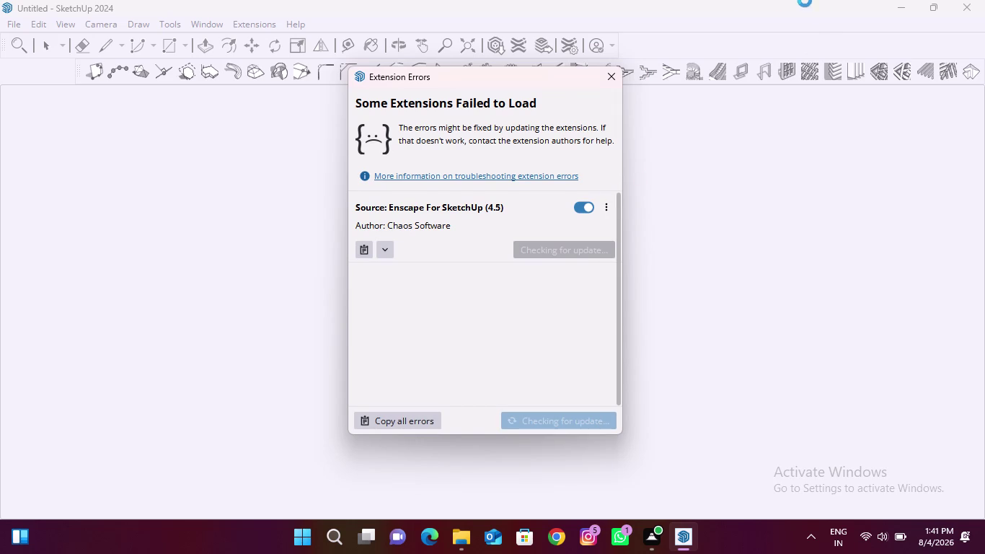
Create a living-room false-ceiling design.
Close the extension error notice, delete the standing woman figure, and orbit across the ground plane.
click(612, 79)
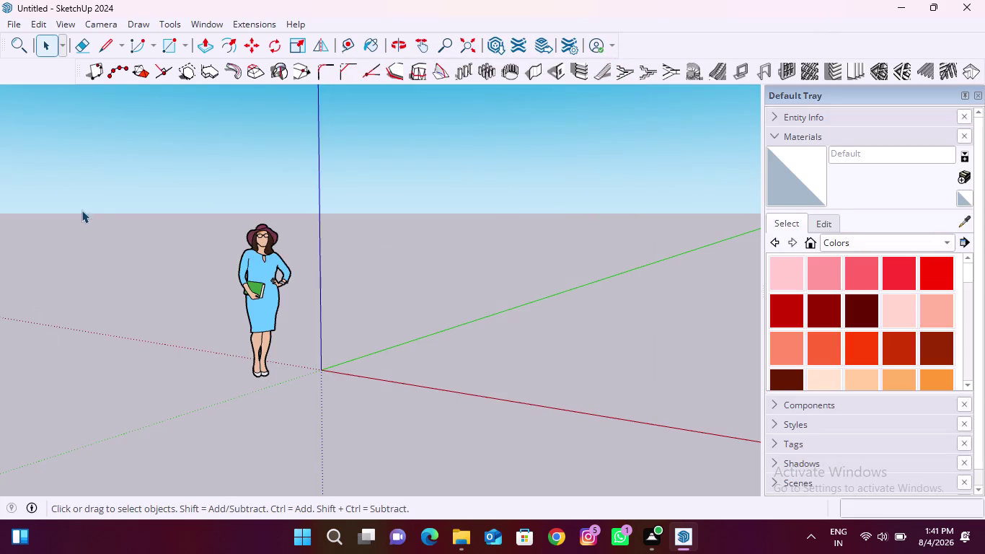
drag(99, 201, 366, 432)
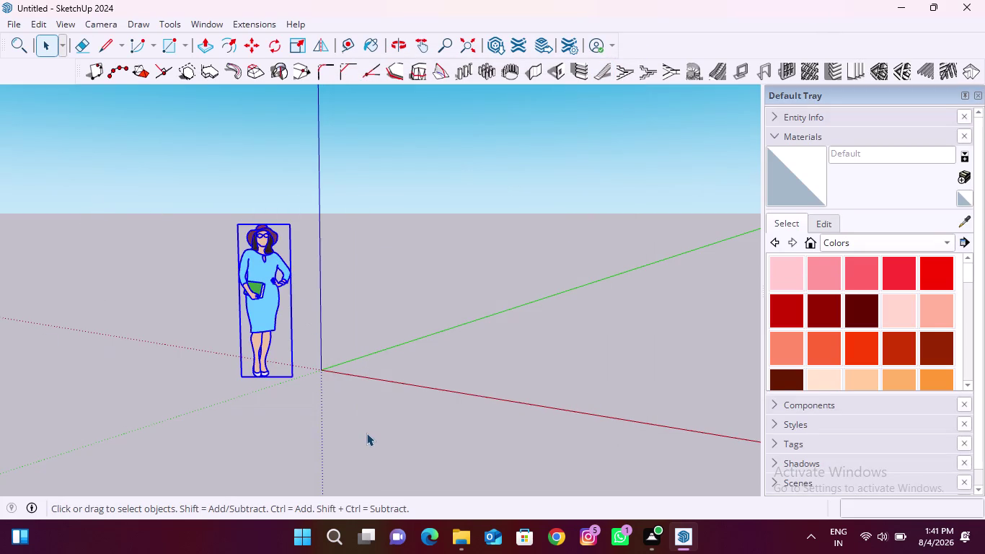
key(Delete)
scroll(down, 3)
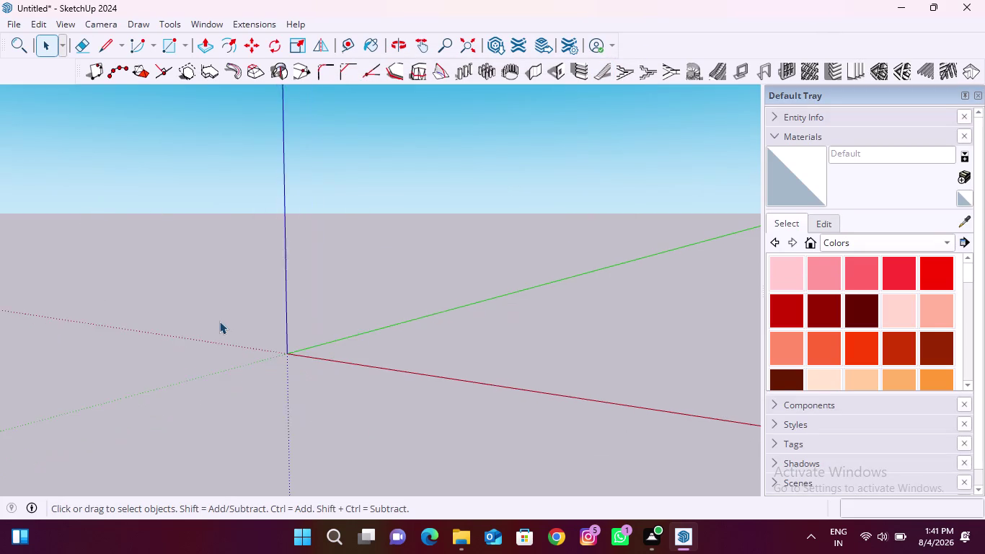
scroll(down, 3)
middle_drag(202, 388, 518, 470)
scroll(down, 3)
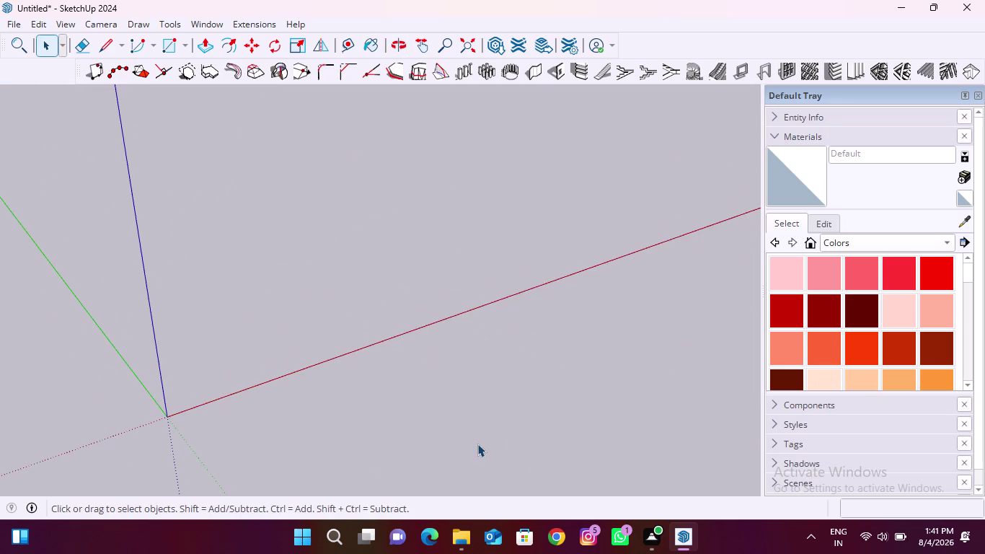
middle_drag(476, 444, 357, 395)
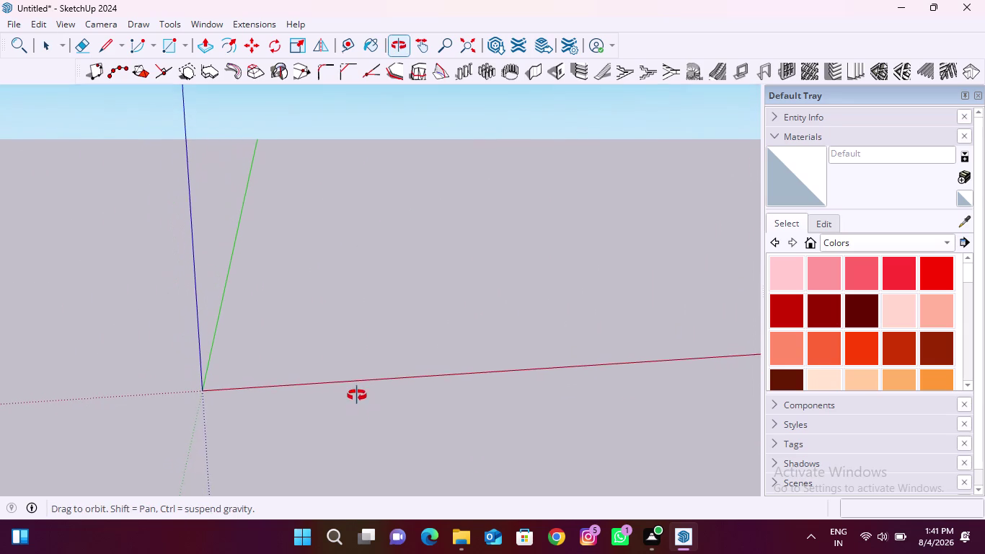
middle_drag(357, 394, 357, 403)
With the Line tool, draw the first 12'4" edge from a ground-plane corner.
click(162, 47)
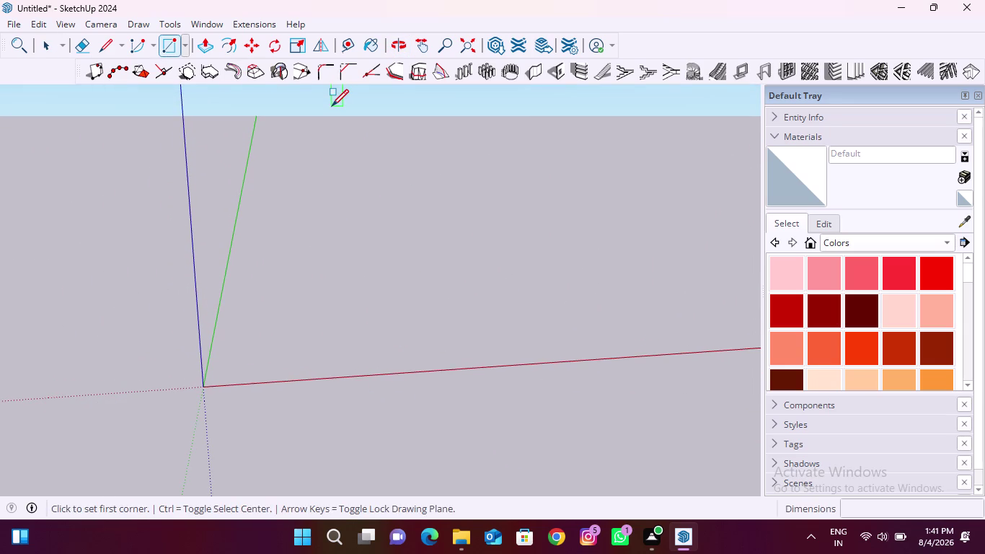
click(105, 45)
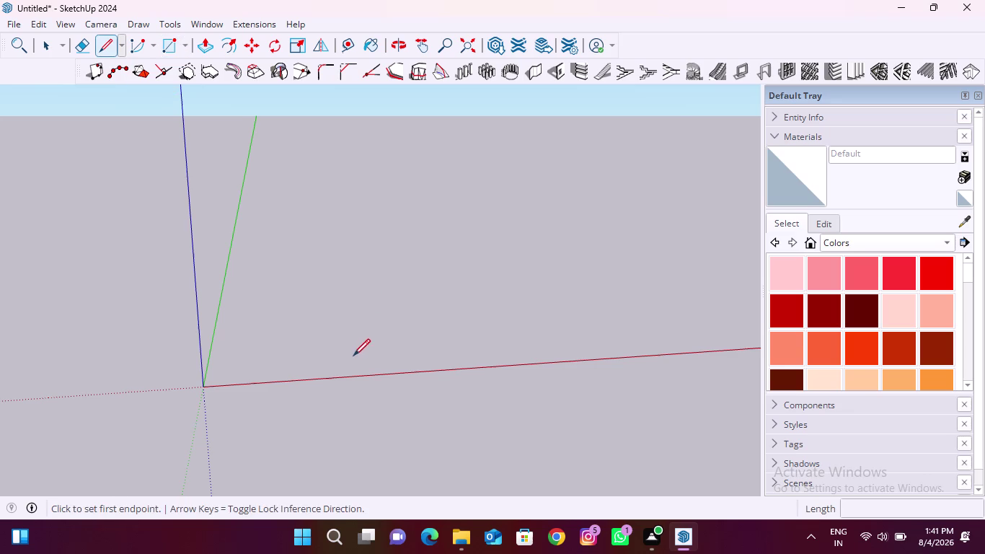
click(302, 372)
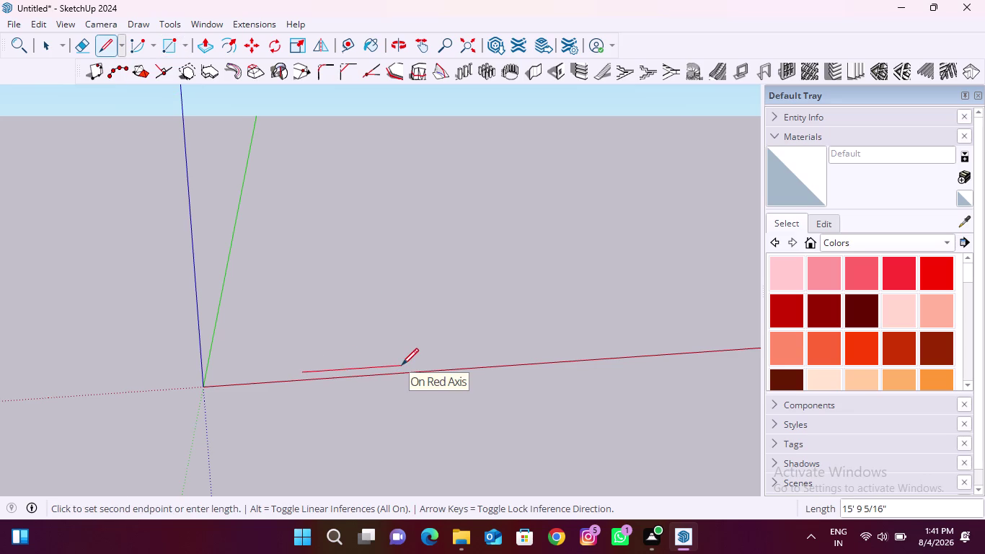
text(12'4)
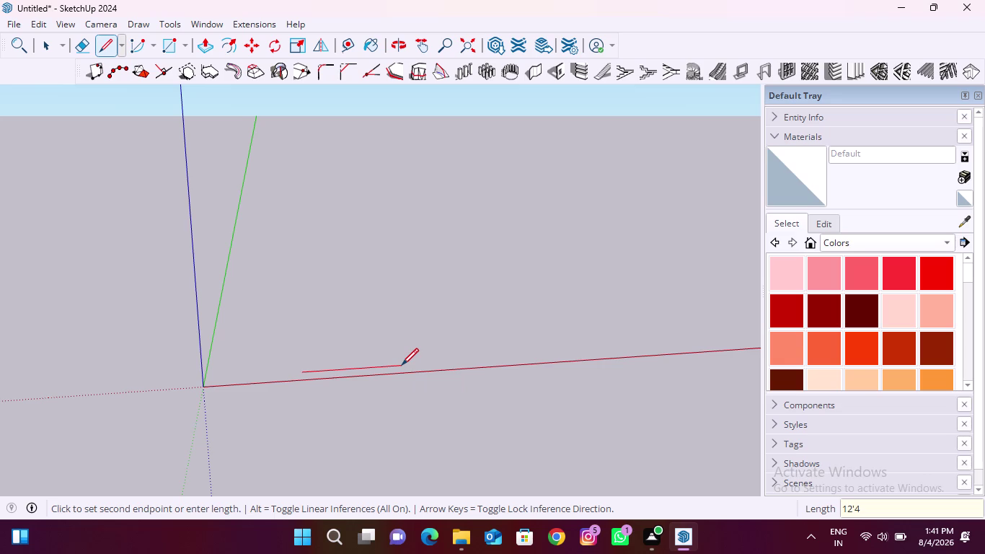
text(")
key(Return)
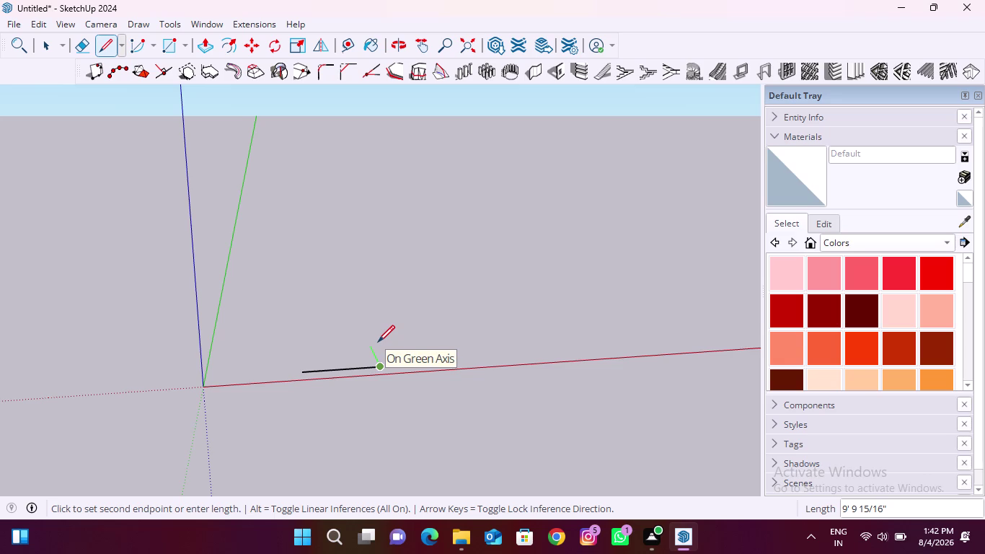
Add the next two connected edges at 11'6.2" and 3'7.3".
text(11')
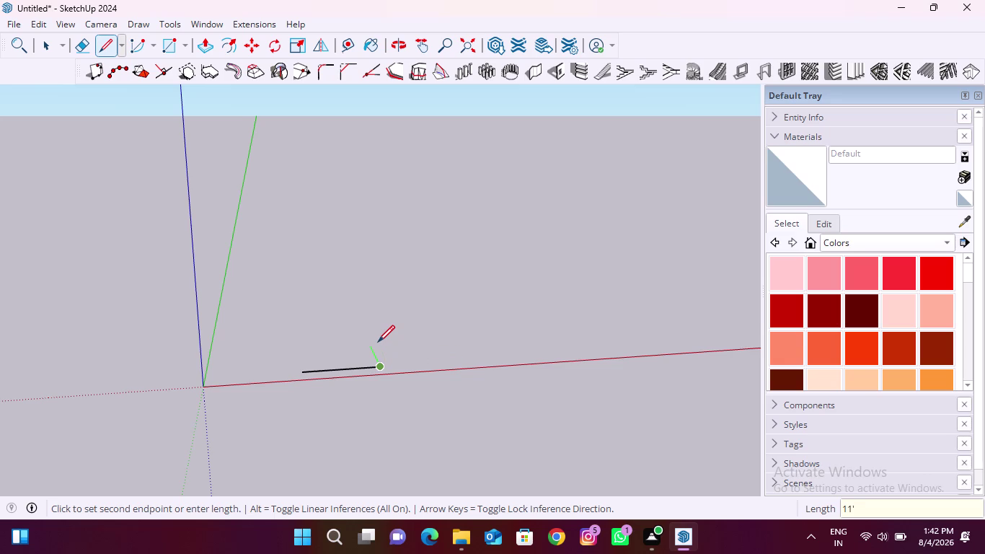
text(6)
text(.2")
key(Return)
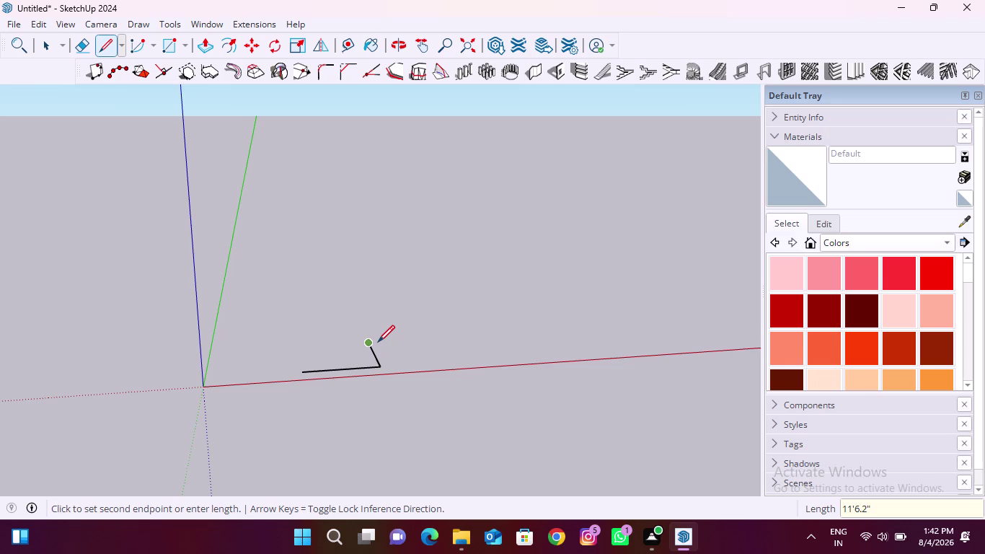
key(3)
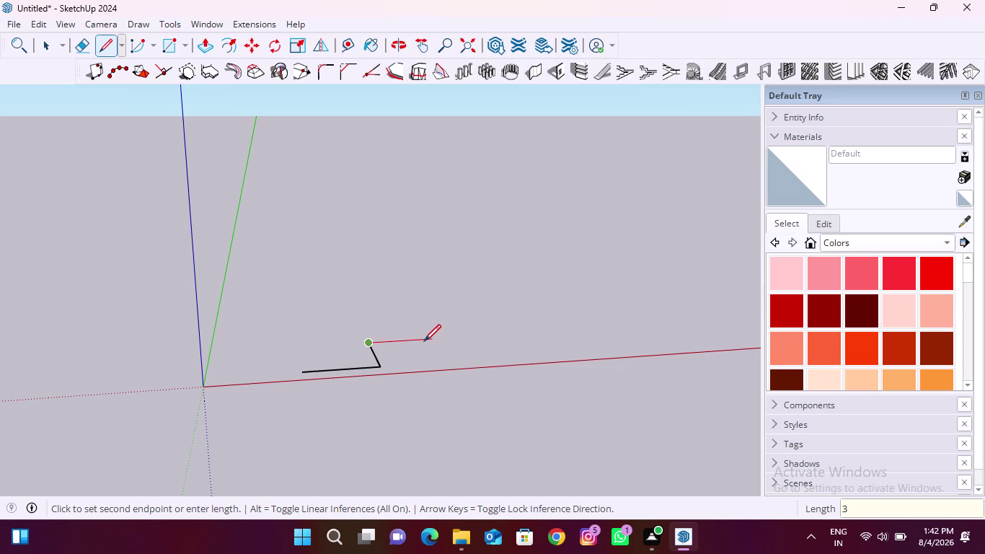
key(apostrophe)
text(7)
text(.3")
key(Return)
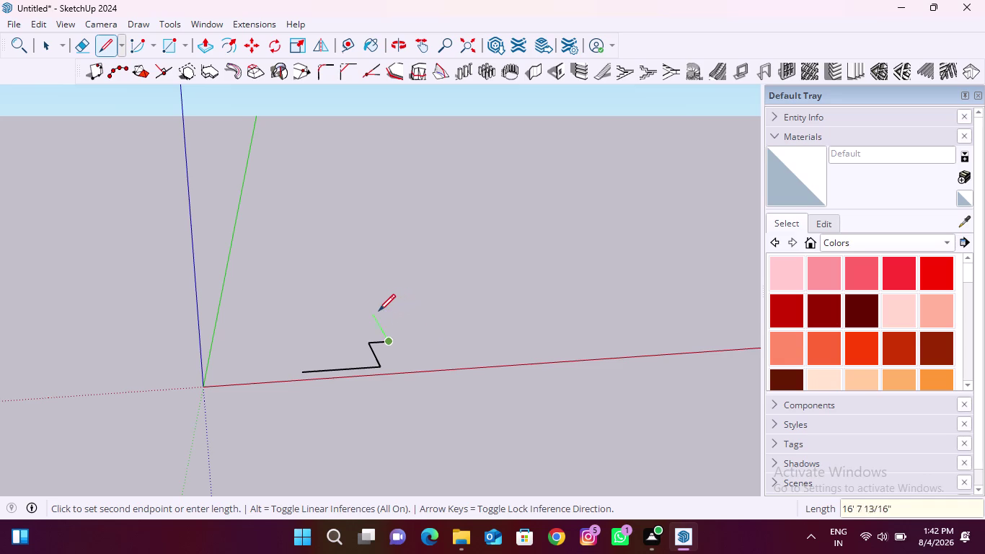
Add two more edges at 4'11.8" and a short 3'7.3" top edge.
text(4')
text(11)
text(.)
text(8")
key(Return)
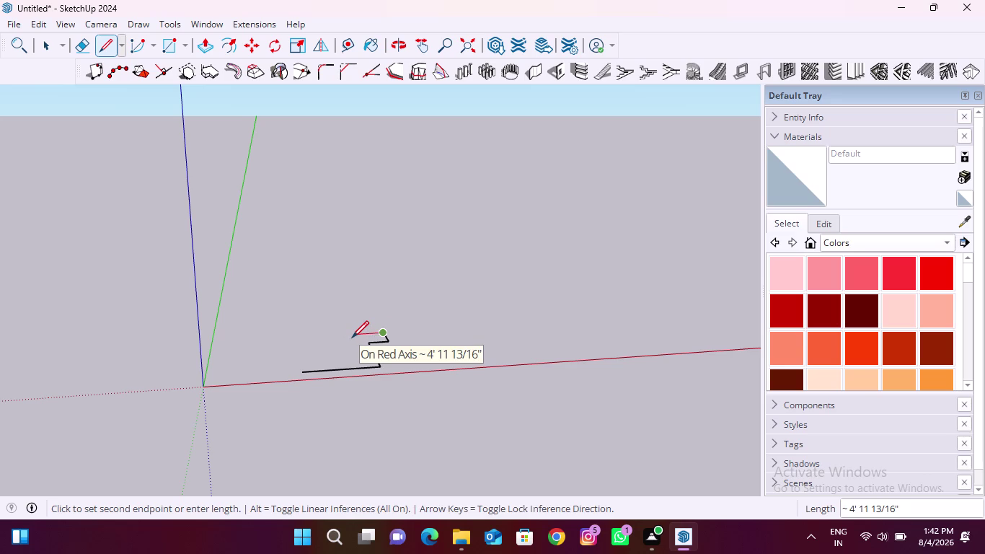
key(3)
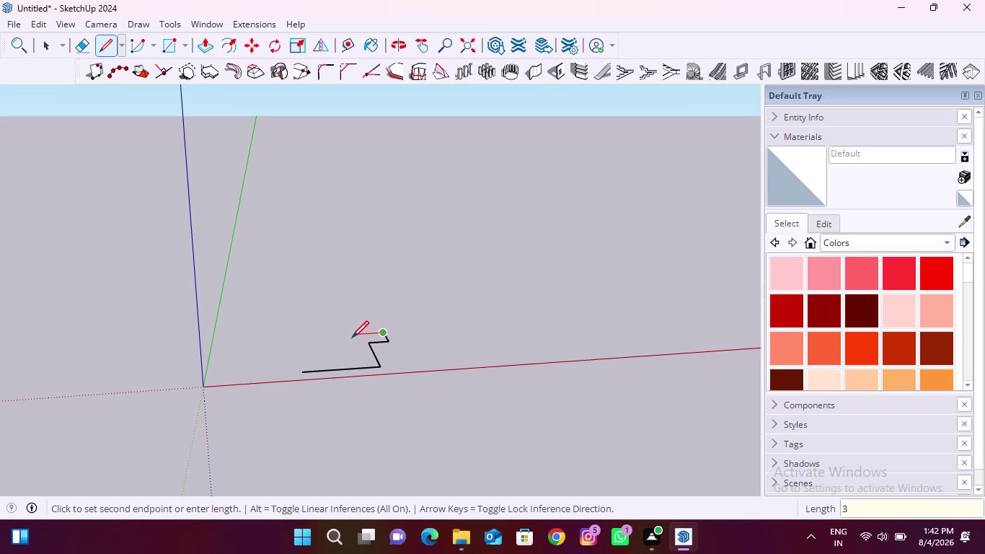
text('7)
text(.3)
key(shift+quotedbl)
key(Return)
Draw edges of 8'5.3" up, 10'7.2" across the top, and 8'5.3" down.
text(8')
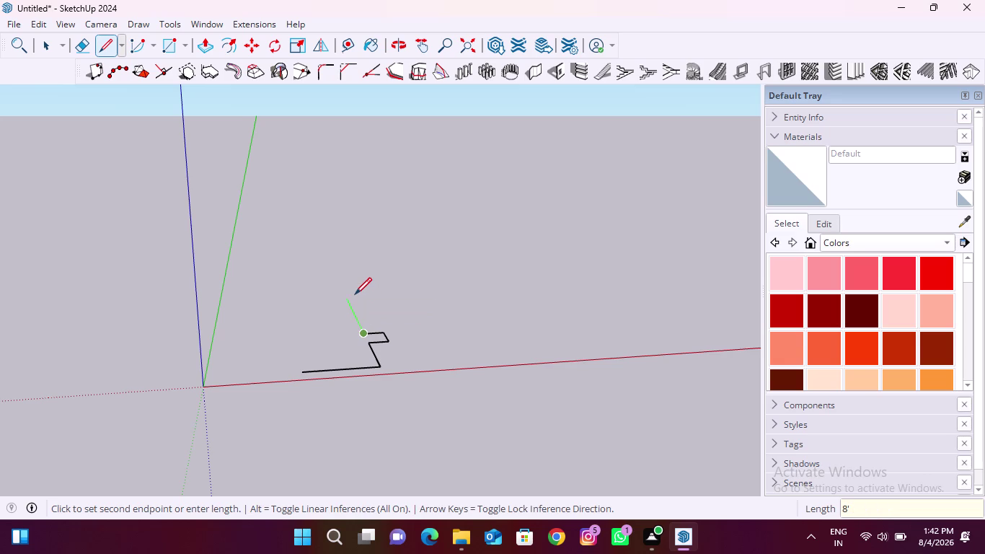
text(5)
text(.3")
key(Return)
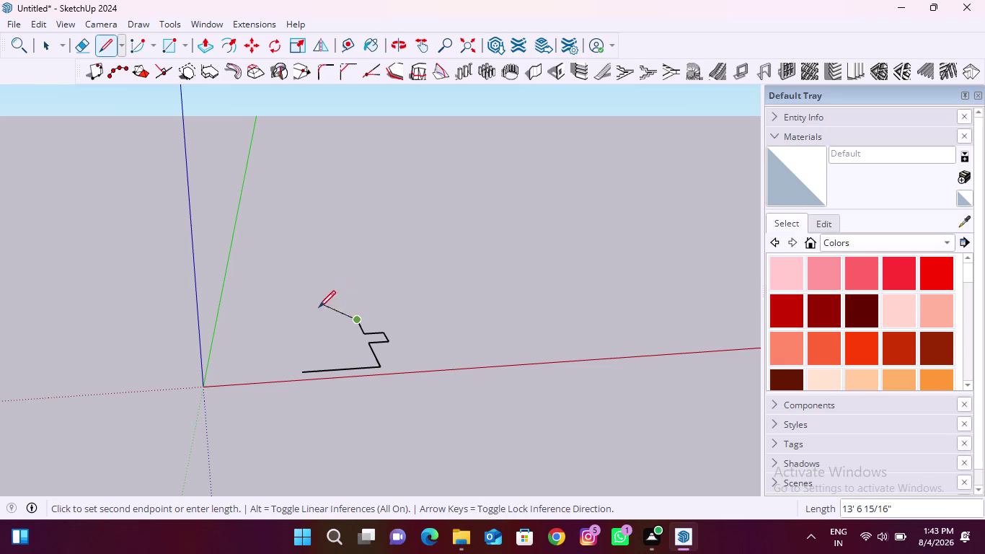
text(10)
text(')
key(7)
text(.2)
key(shift+quotedbl)
key(Return)
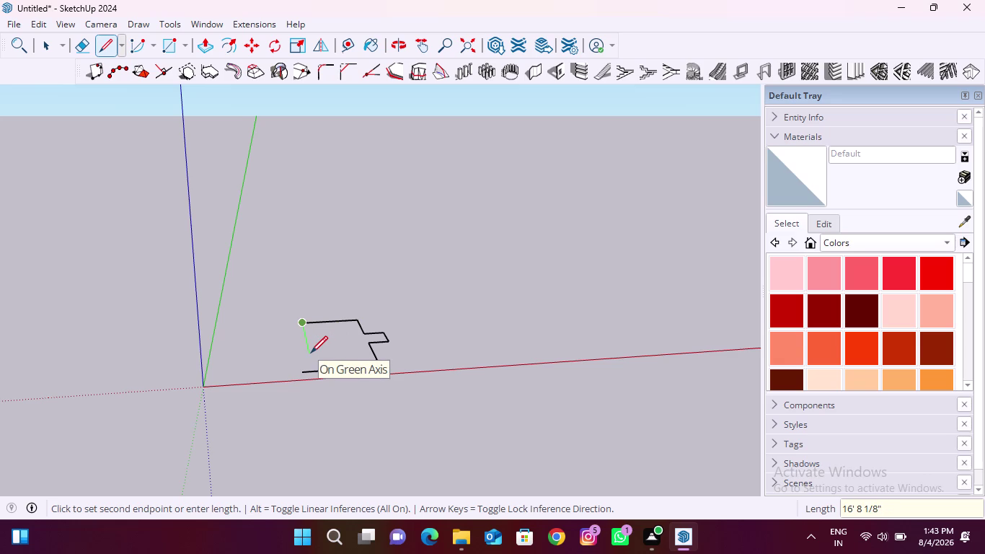
text(8')
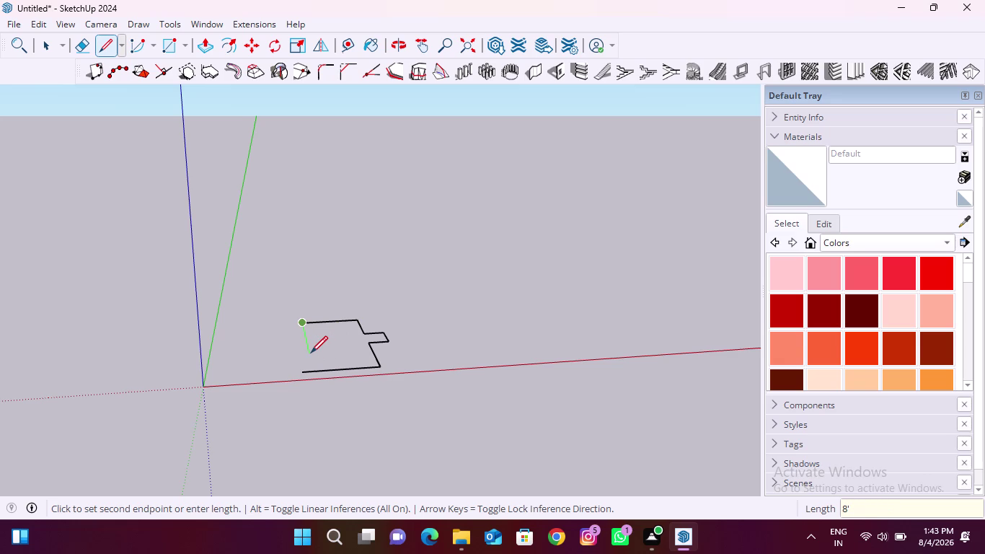
text(5.3")
key(Return)
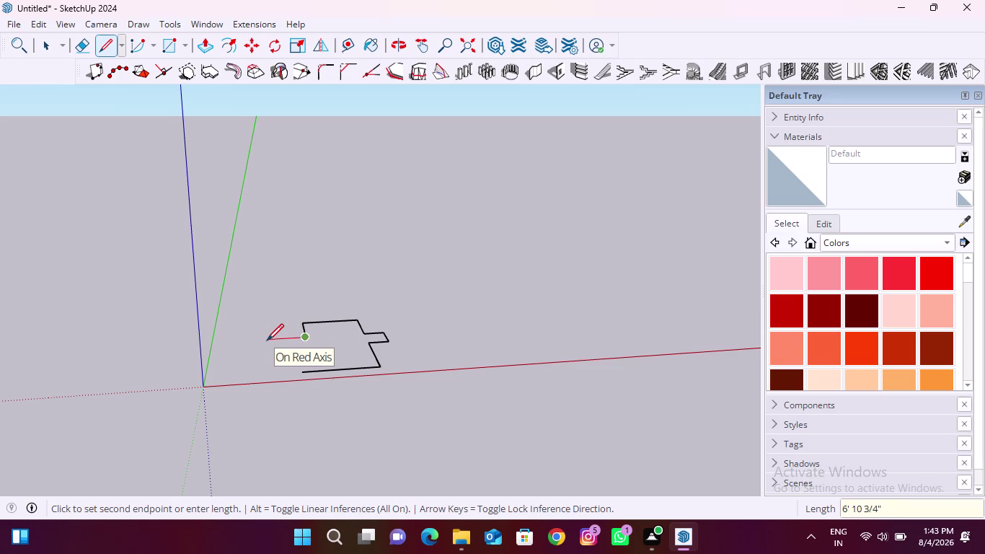
Wrap the left end with edges of 5'11.3" left, 8' down and 5' right.
key(5)
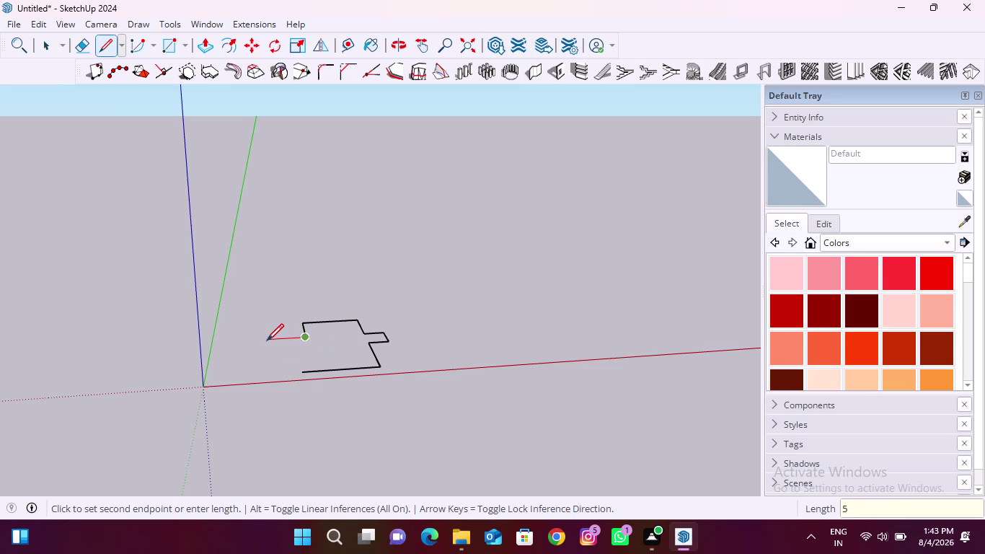
key(apostrophe)
text(1)
text(1.3")
key(Return)
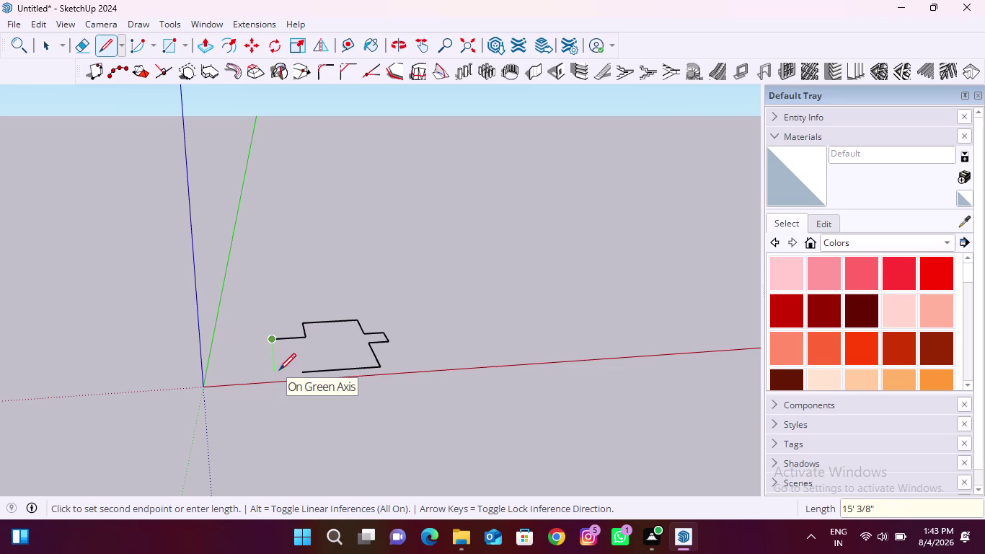
text(8')
key(Return)
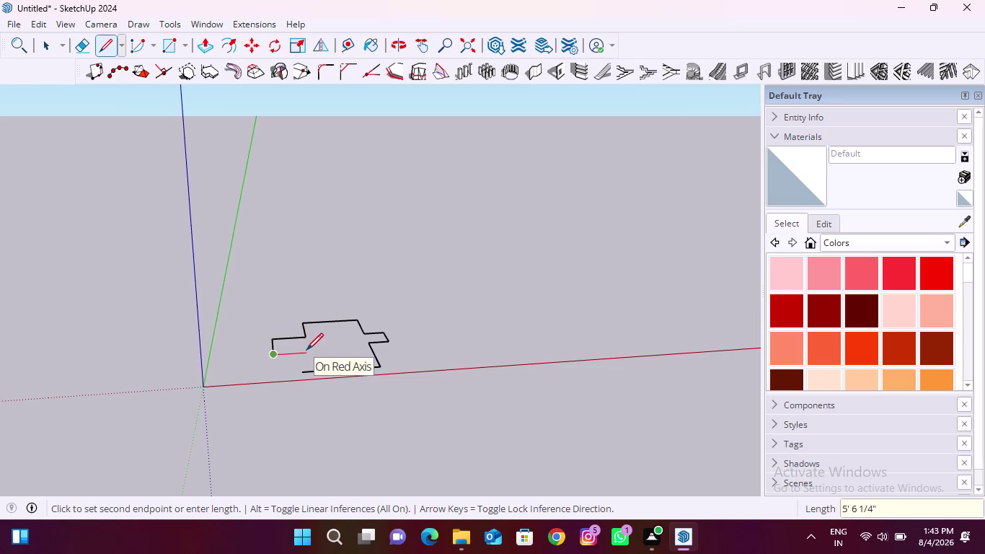
text(5')
key(Return)
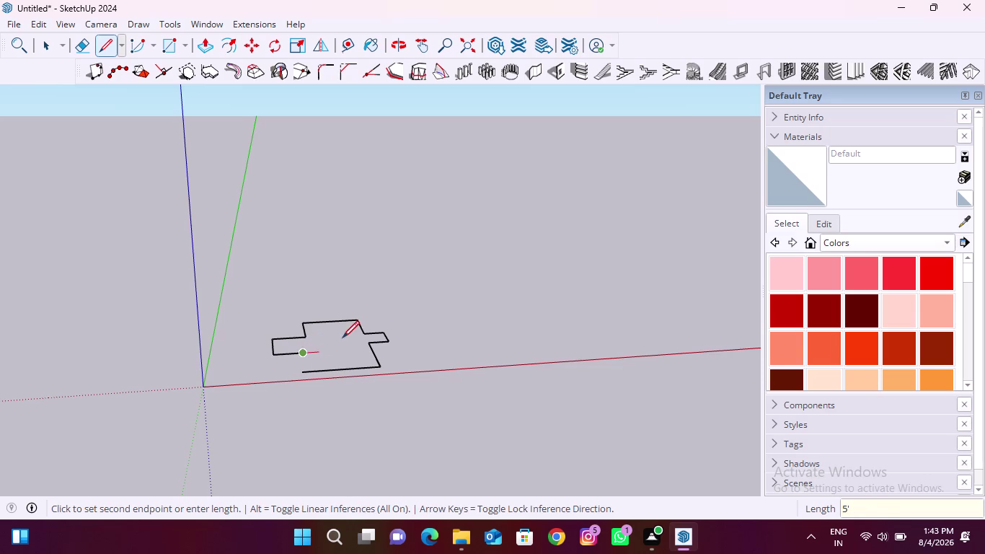
Undo the 5' bottom-left edge and redraw it from that corner at 5'11.3".
key(ctrl+z)
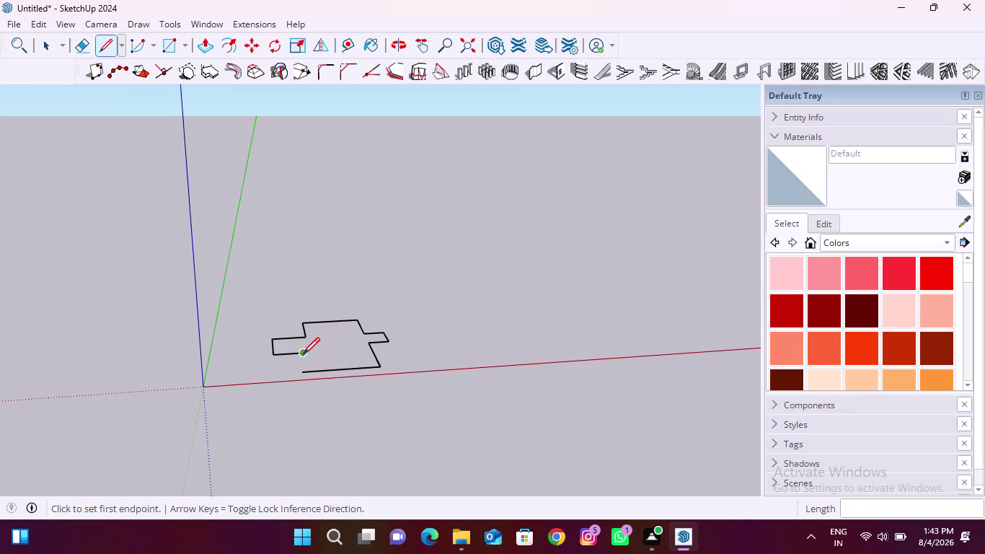
key(ctrl+z)
click(275, 351)
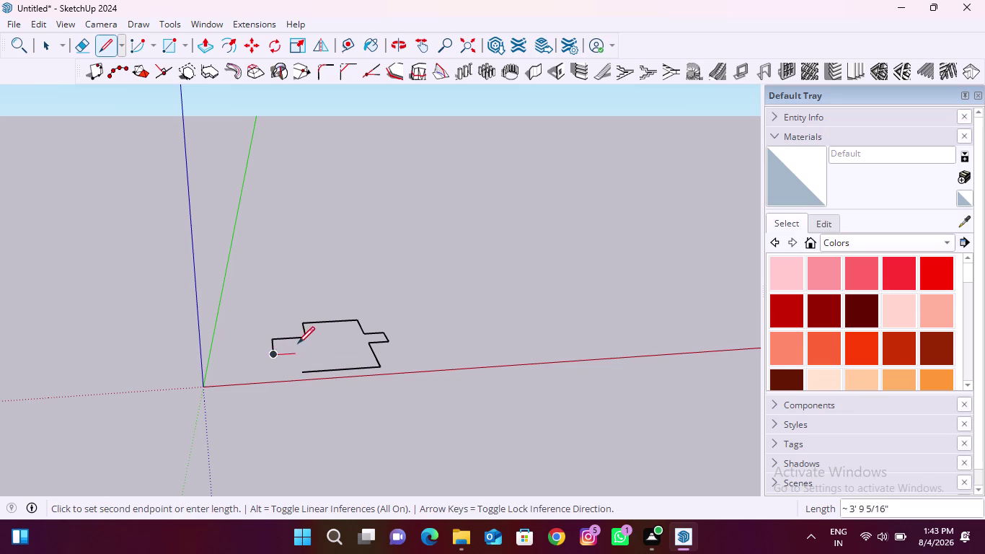
text(5')
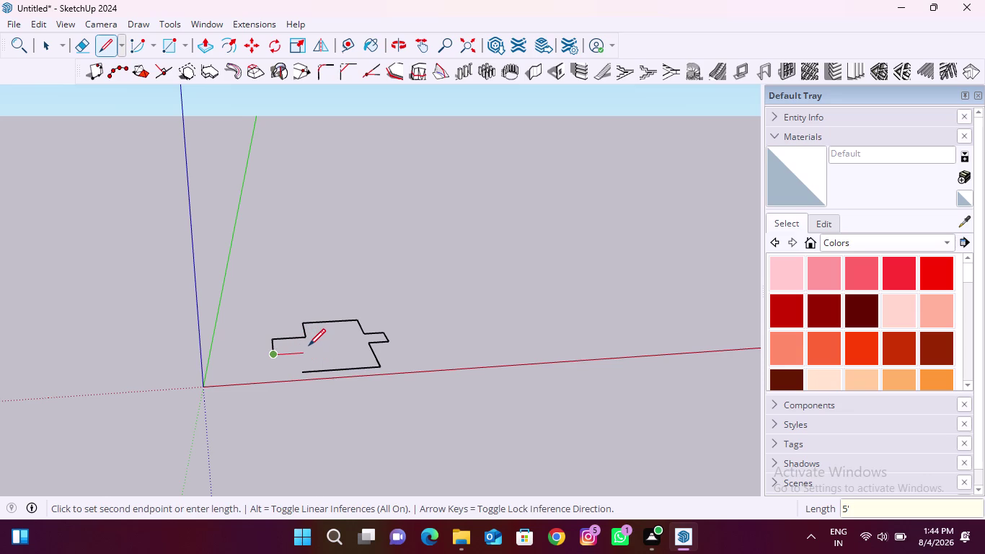
text(11)
text(.3")
key(Return)
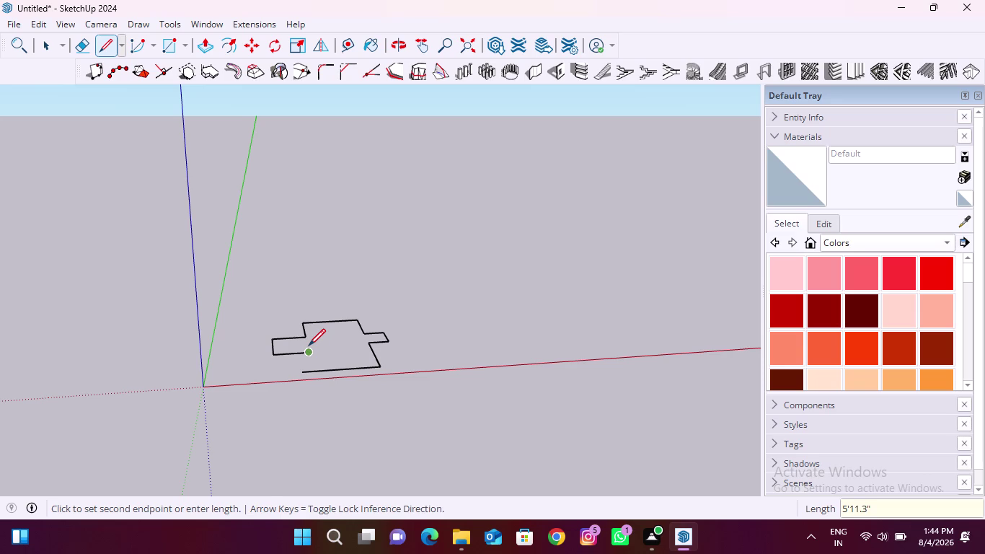